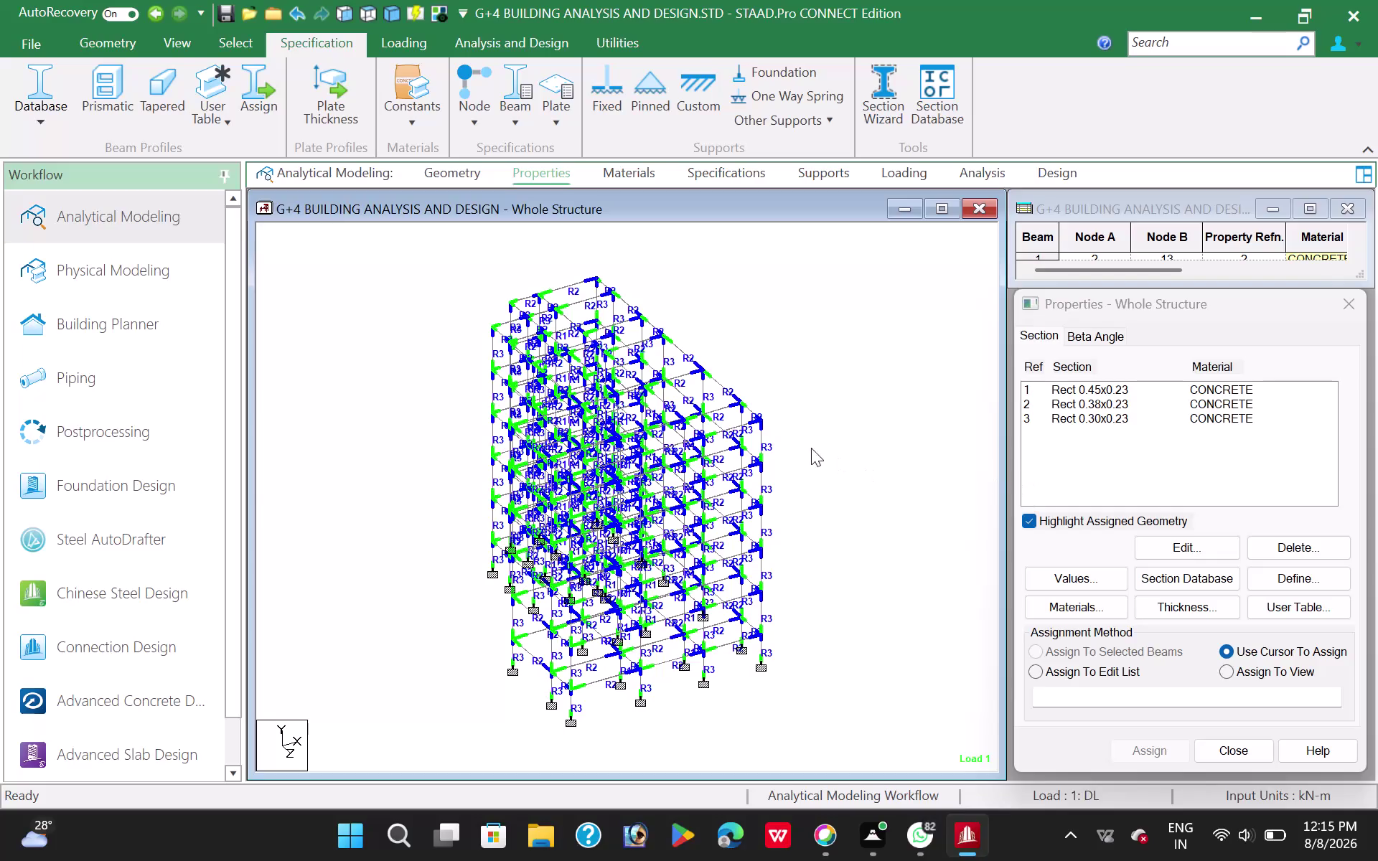
Review the three concrete rectangular sections, then switch to the Beta Angle properties.
click(748, 439)
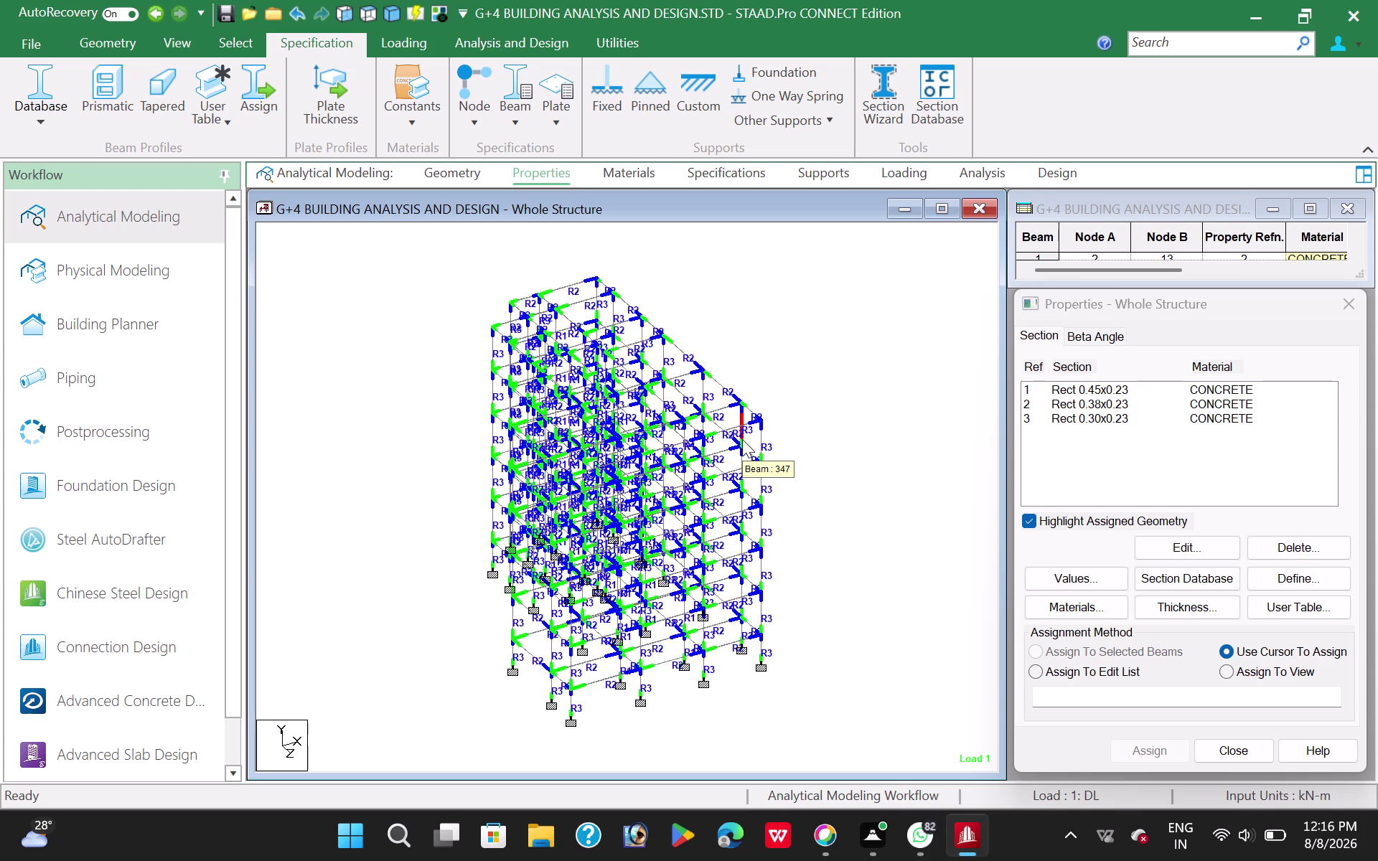
click(1095, 338)
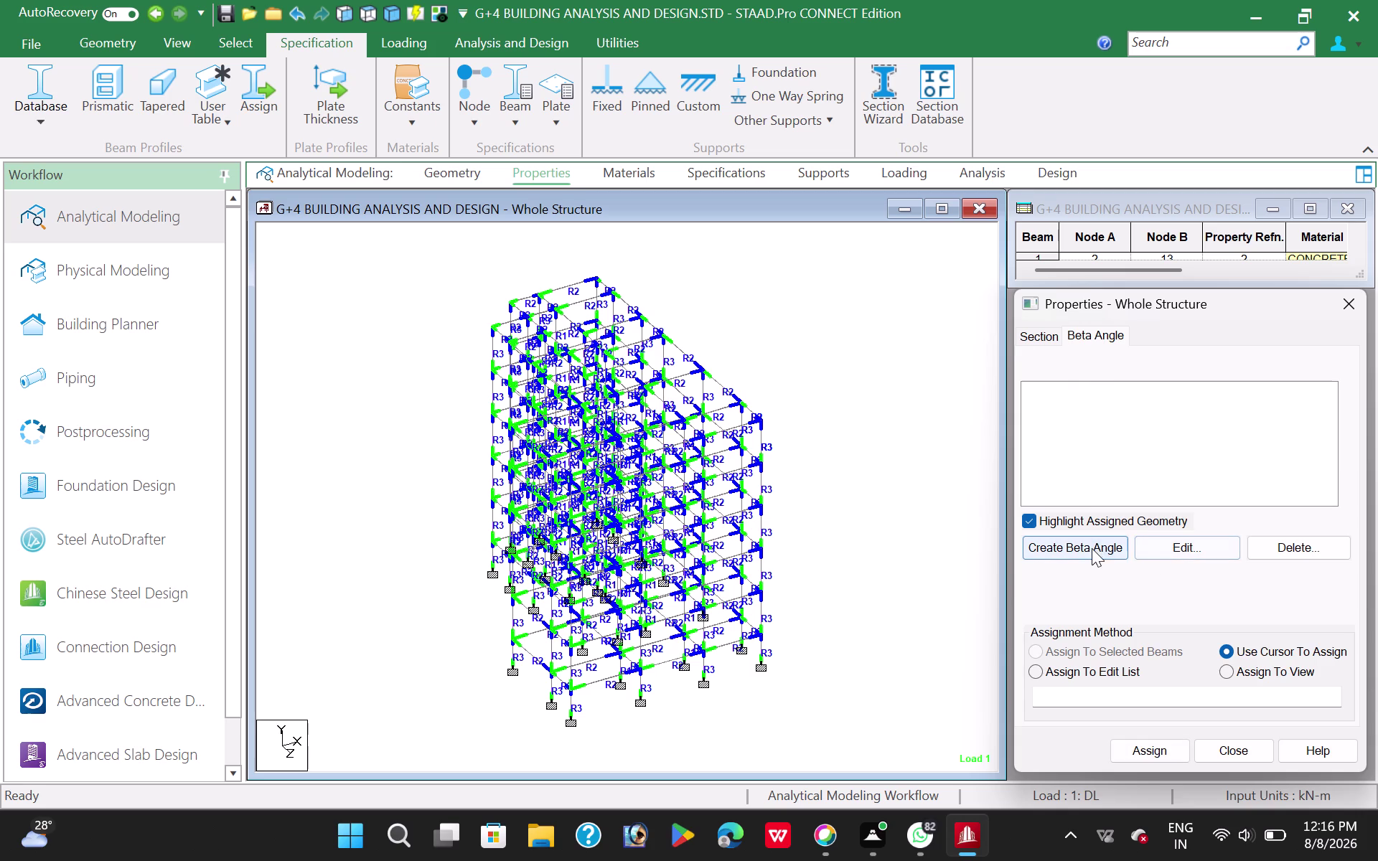
Create a beta angle of 90 degrees.
click(1090, 547)
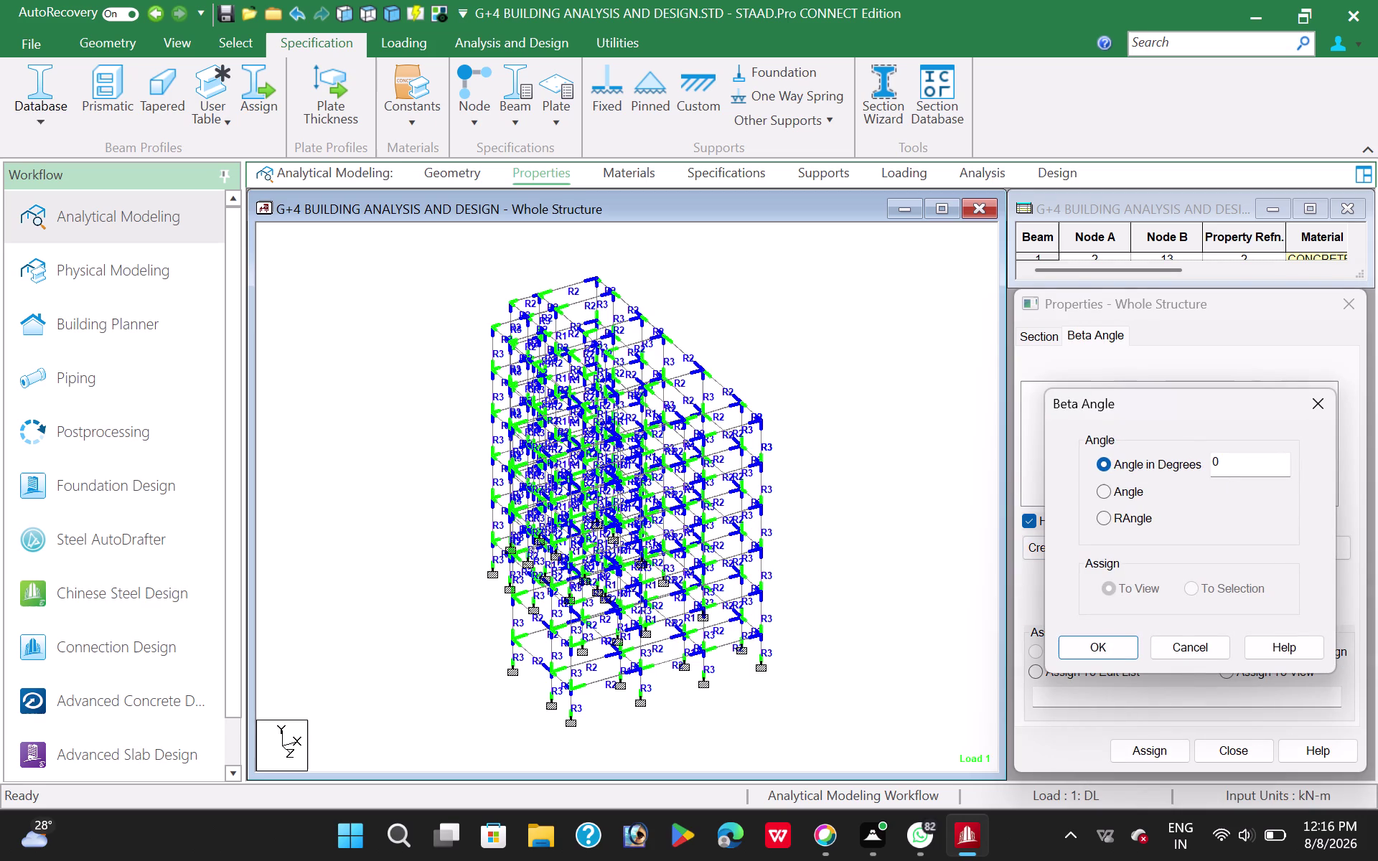
drag(1232, 465, 1197, 463)
key(9)
key(0)
click(1101, 646)
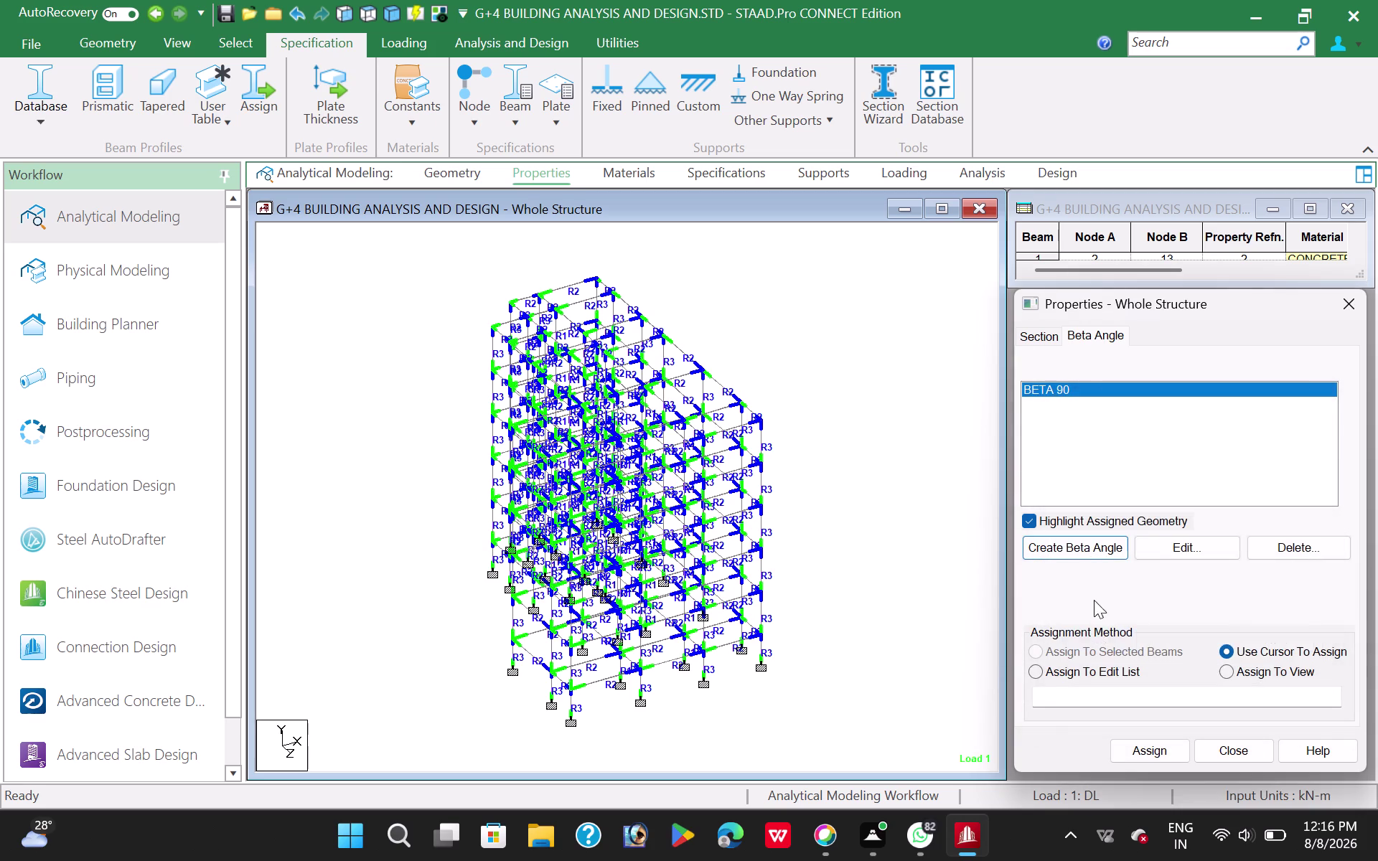
Leave the properties and show the Geometry page with node and beam tables.
click(814, 373)
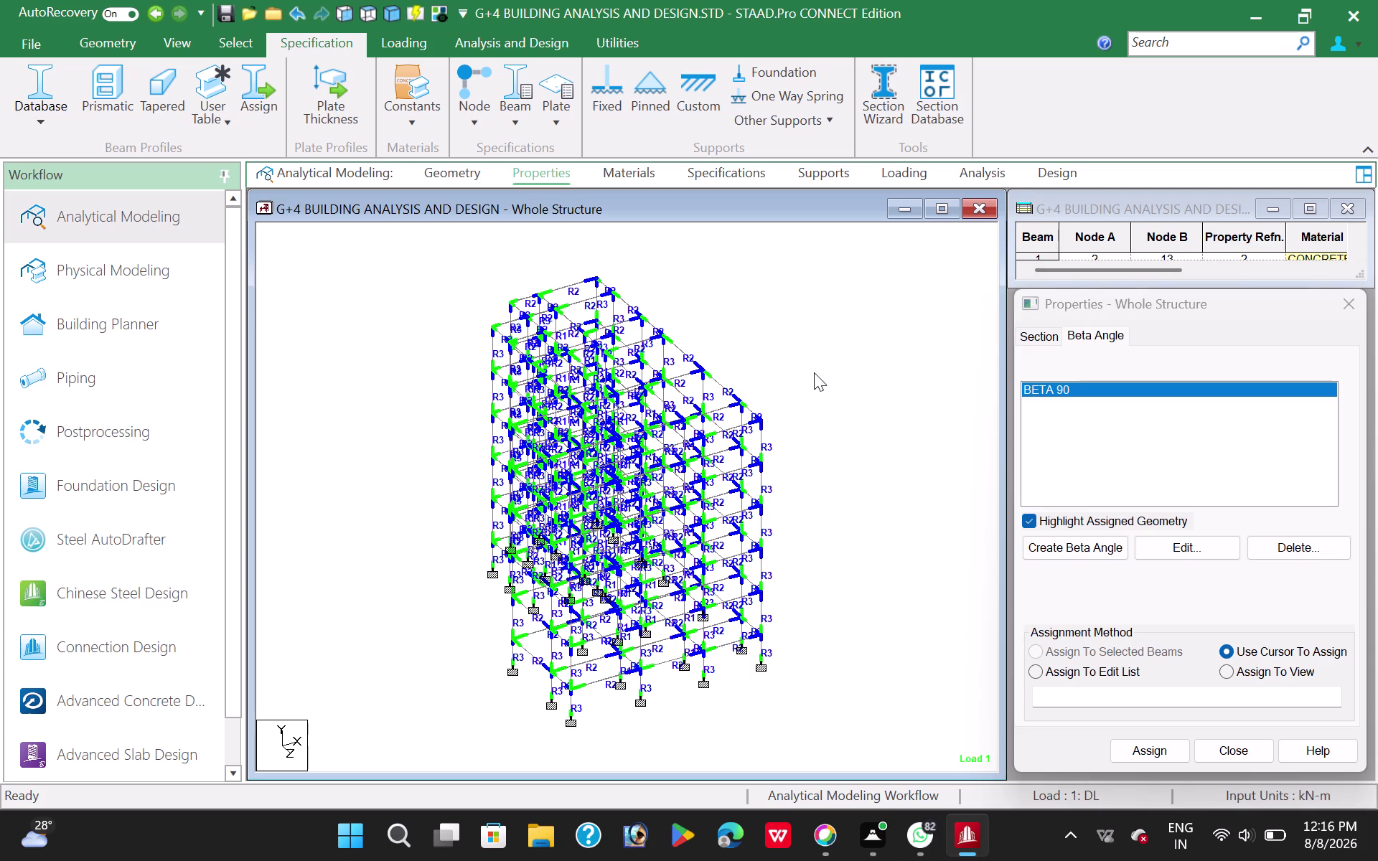
key(shift+e)
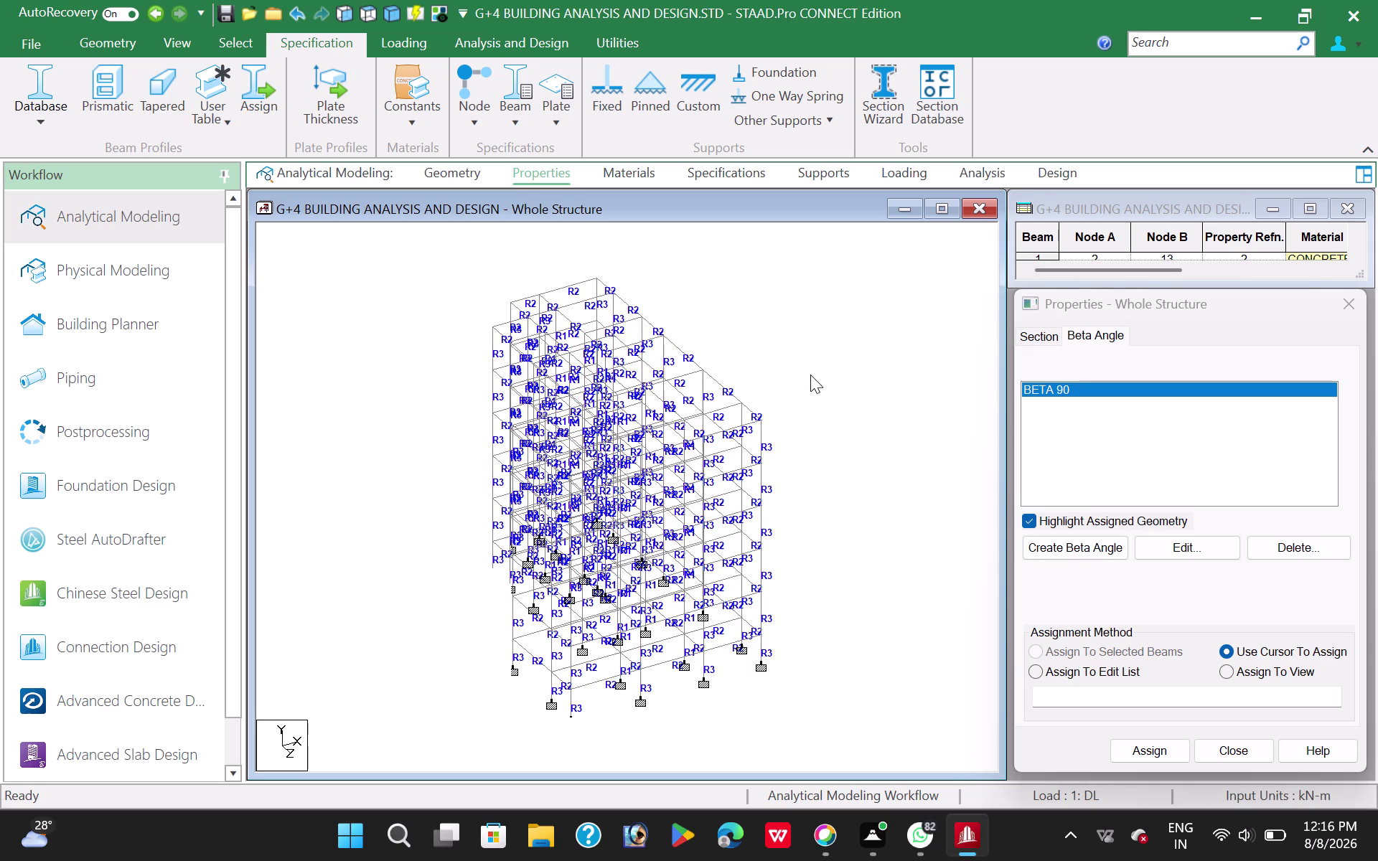
click(457, 167)
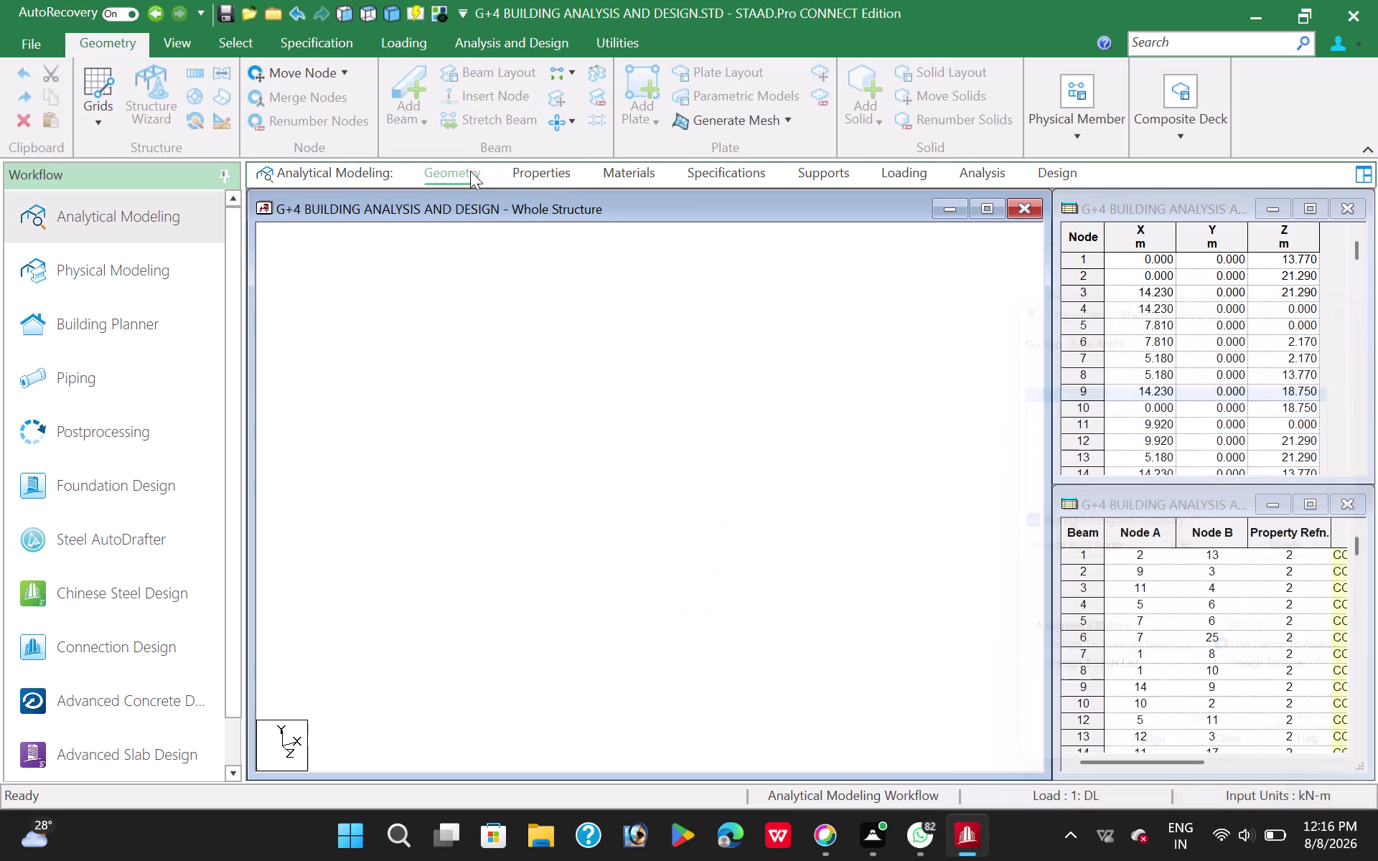